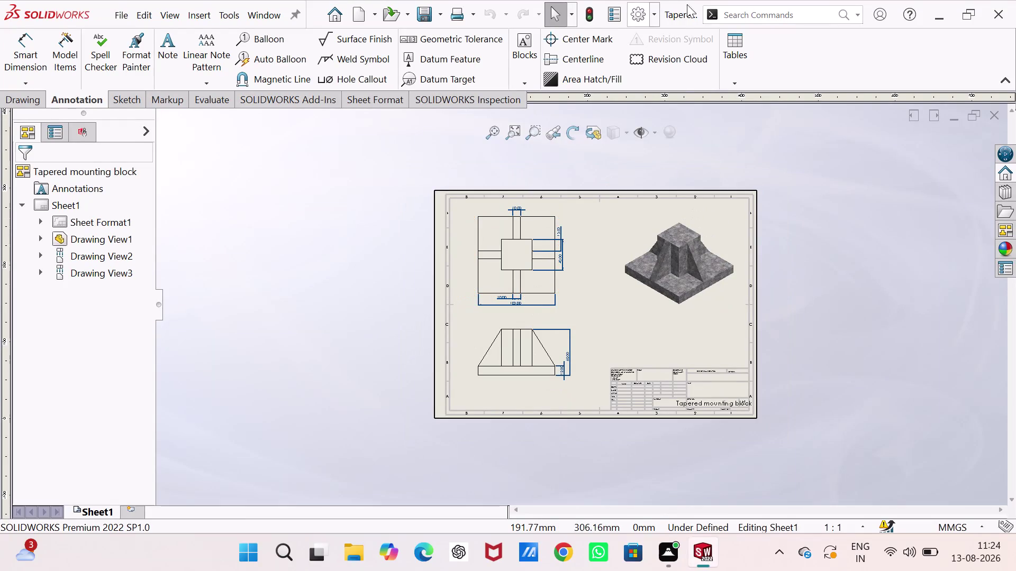
scroll(down, 3)
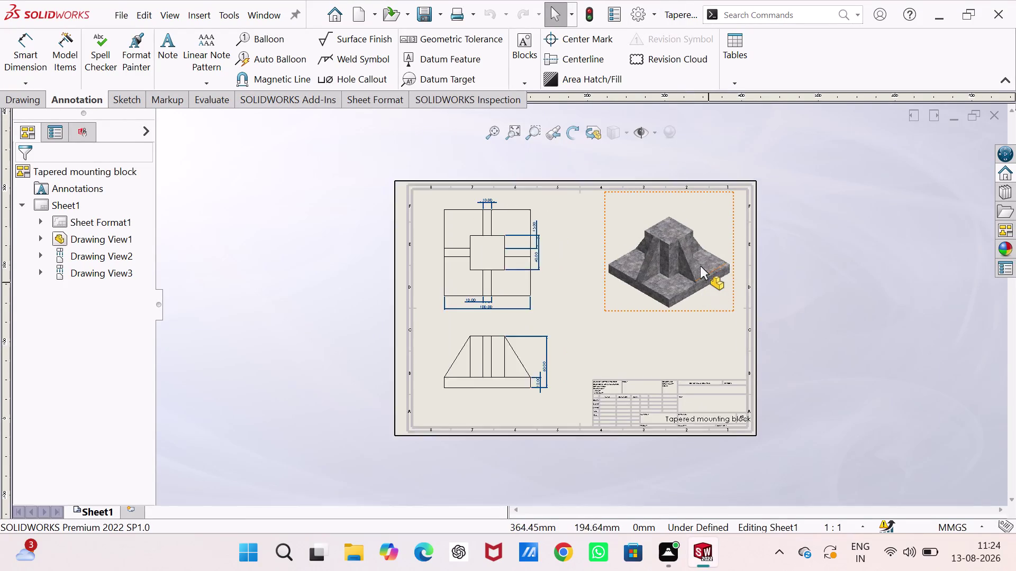
scroll(down, 3)
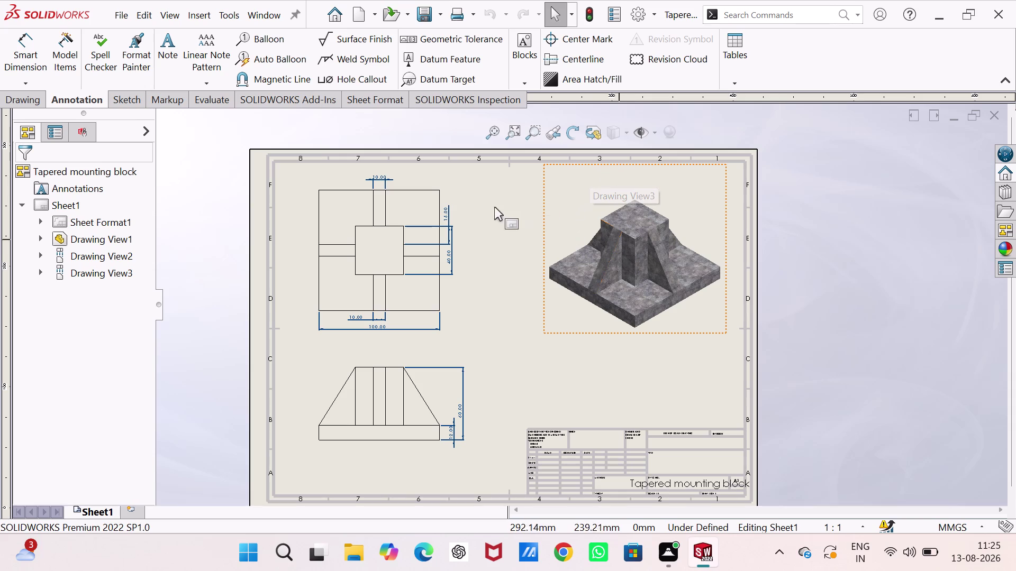
scroll(up, 3)
scroll(down, 3)
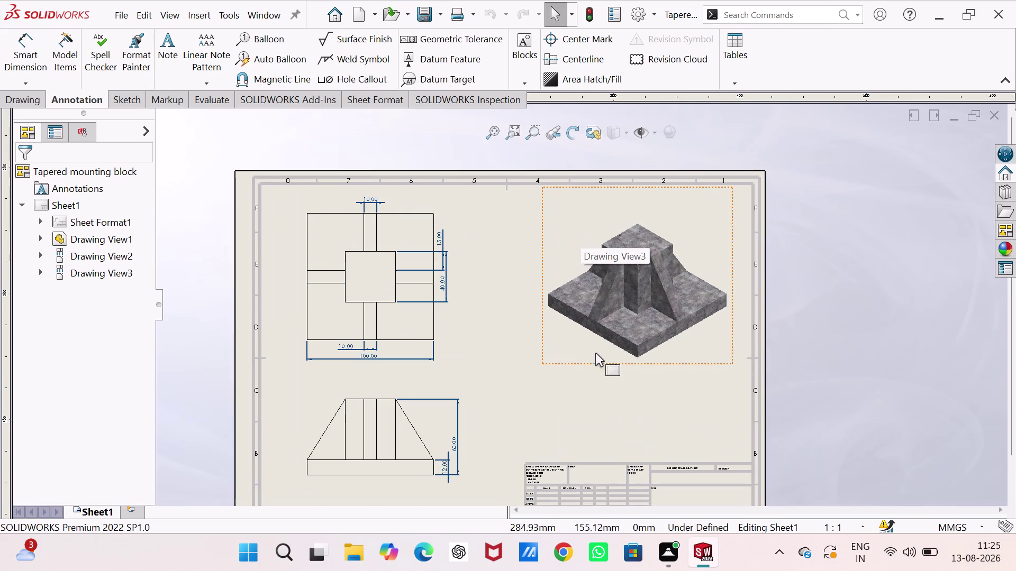
scroll(down, 3)
scroll(up, 3)
middle_drag(598, 421, 597, 372)
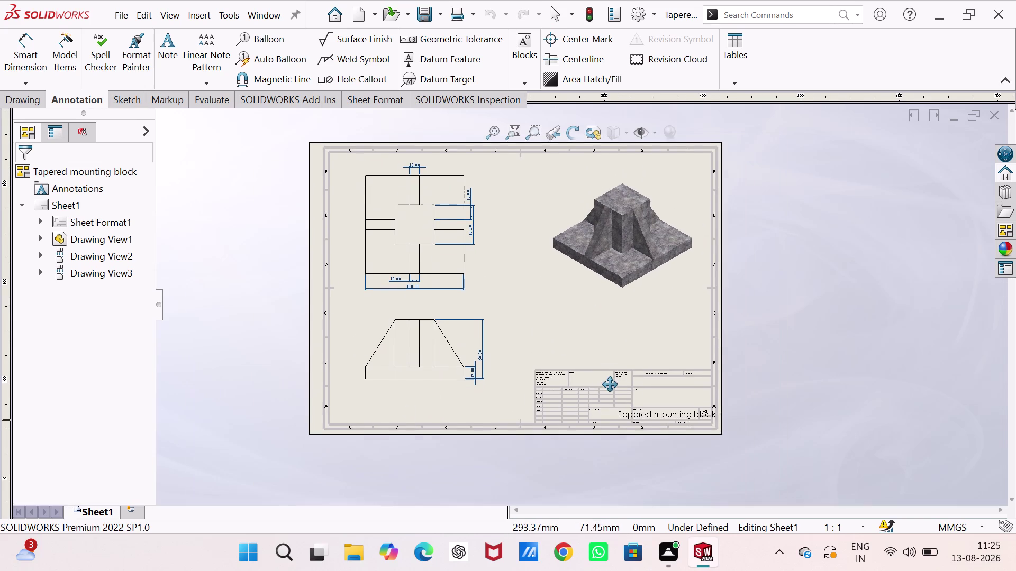
middle_drag(597, 372, 597, 376)
scroll(down, 3)
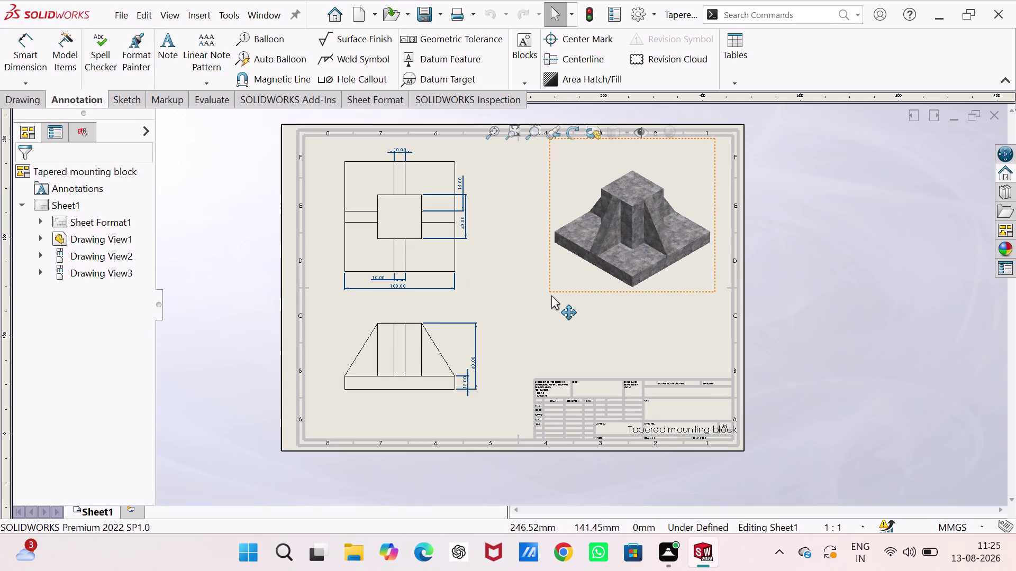
scroll(down, 3)
scroll(down, 3)
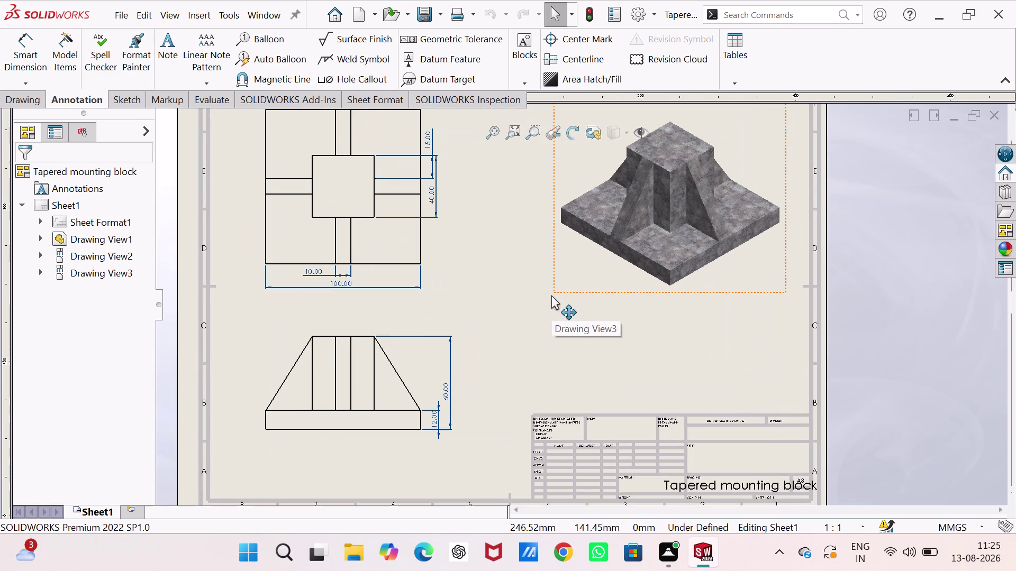
scroll(up, 3)
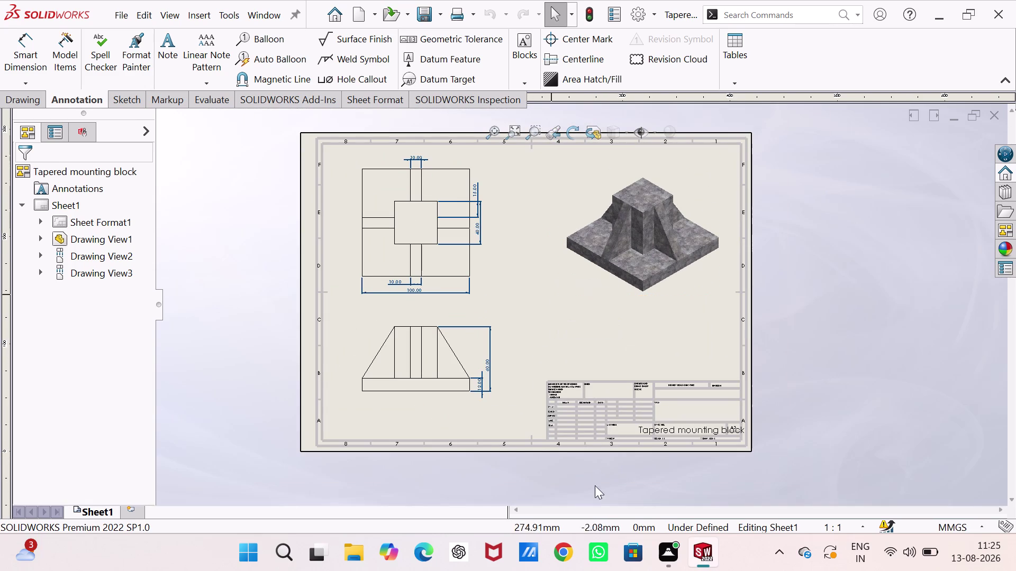